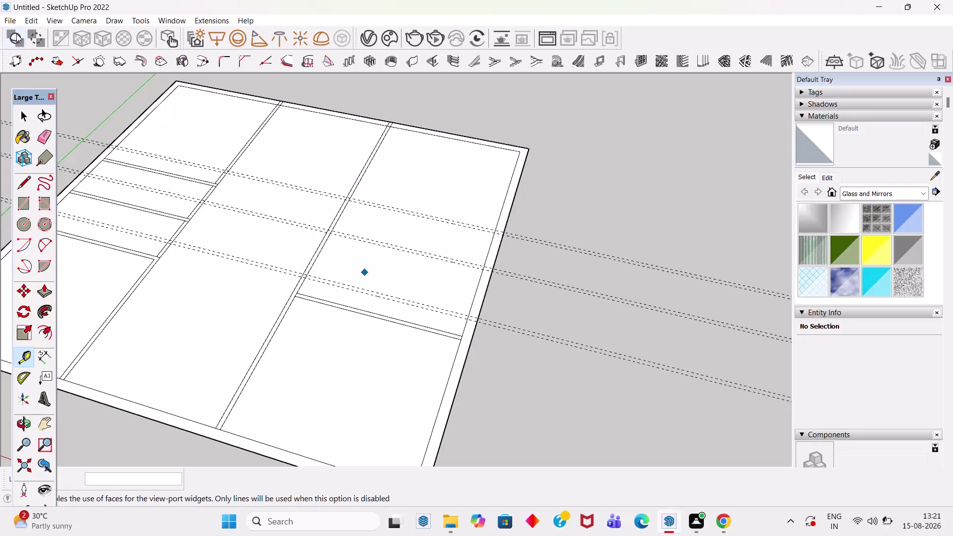
Choose File > Import, bringing up the Import window on the Pictures folder.
click(16, 22)
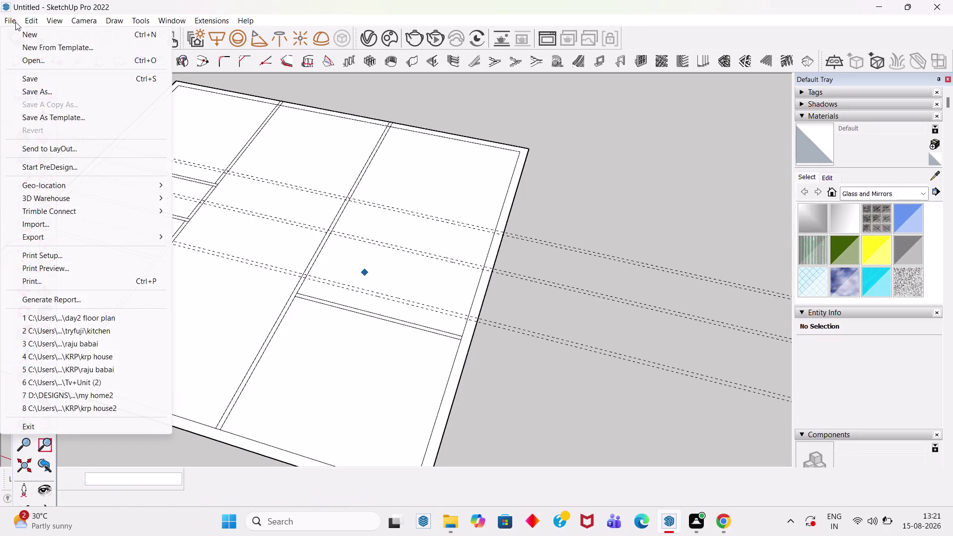
click(53, 225)
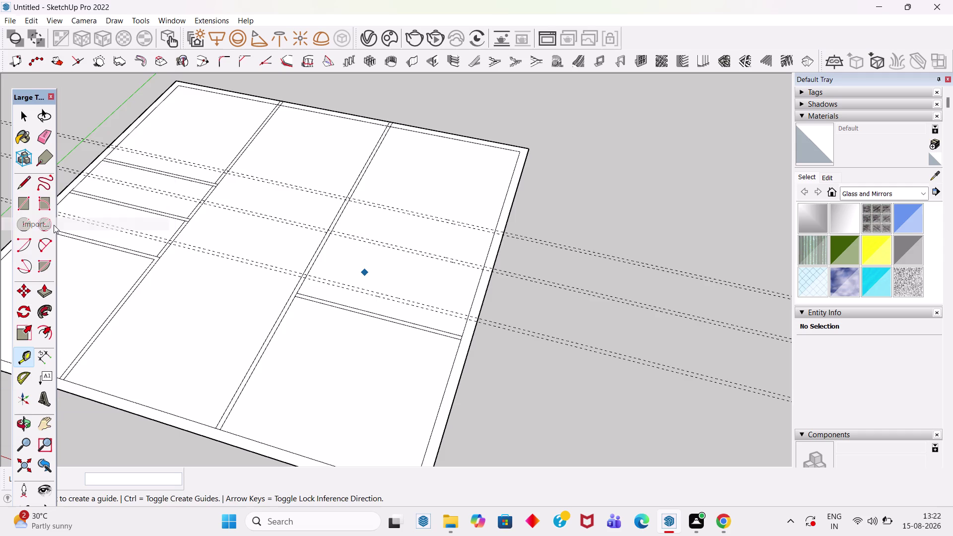
click(344, 264)
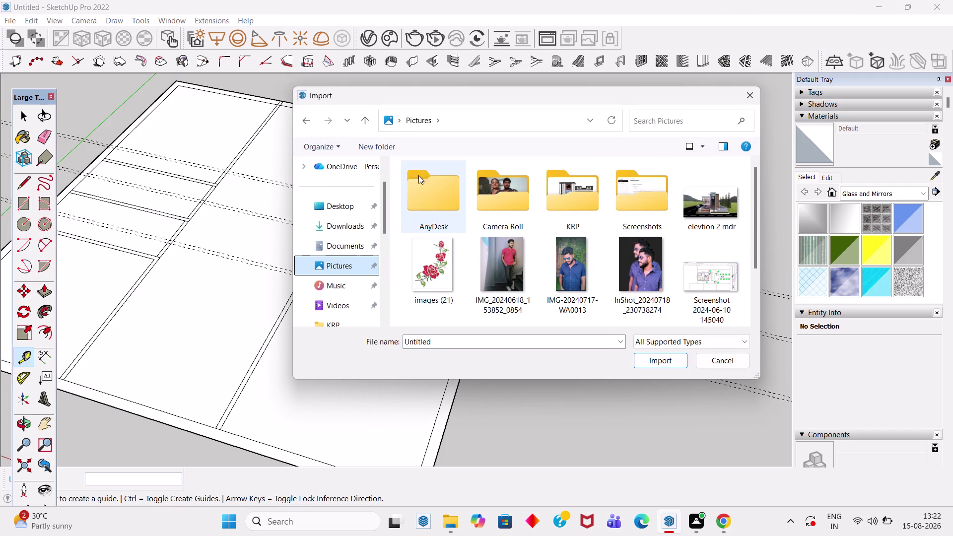
Browse through the files in the Downloads folder.
click(341, 224)
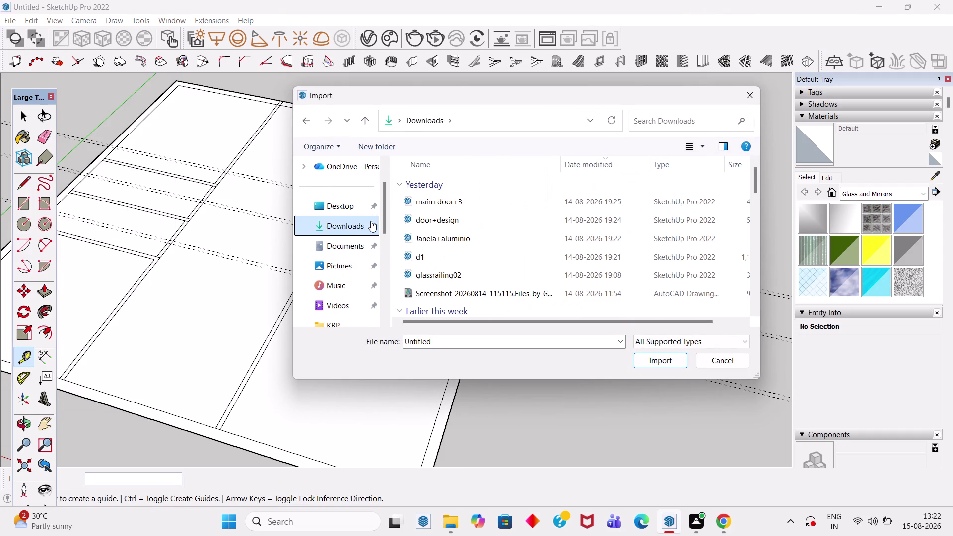
scroll(down, 3)
scroll(down, 3)
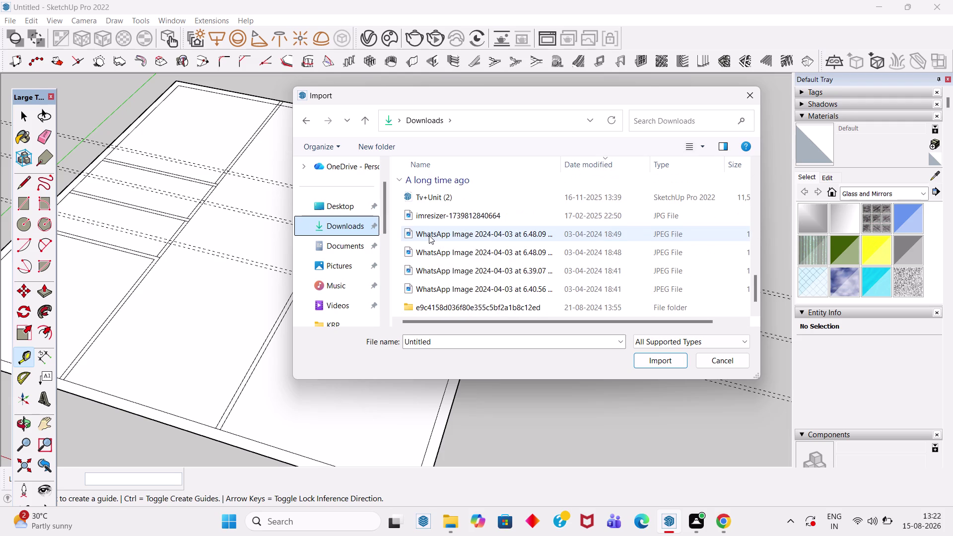
scroll(down, 3)
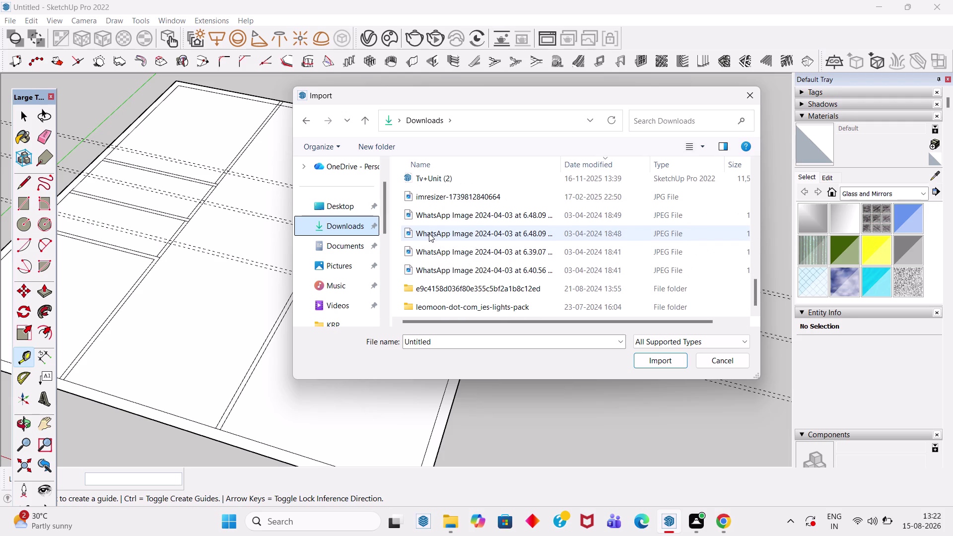
scroll(up, 3)
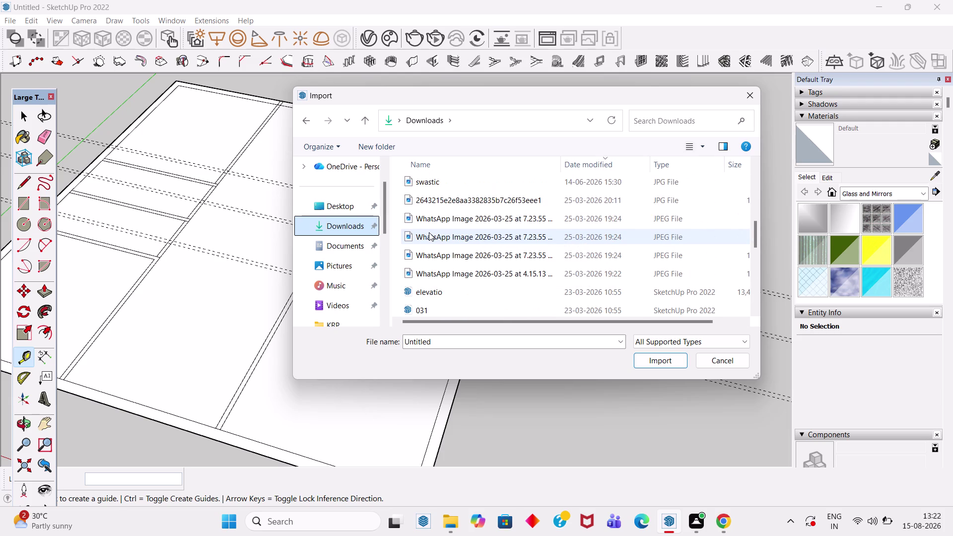
scroll(up, 3)
scroll(down, 3)
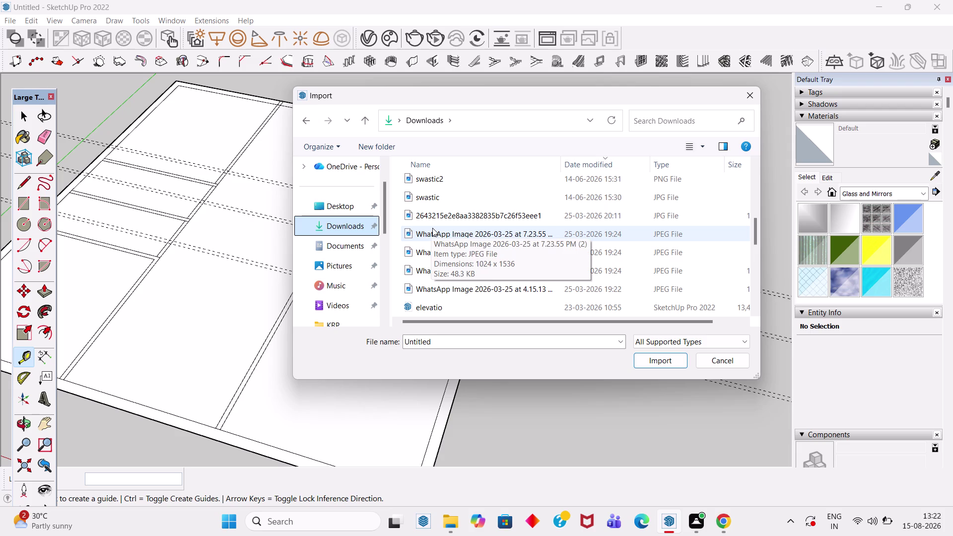
Scroll the list and switch the Import window to the Documents folder.
scroll(up, 3)
scroll(up, 3)
scroll(up, 3)
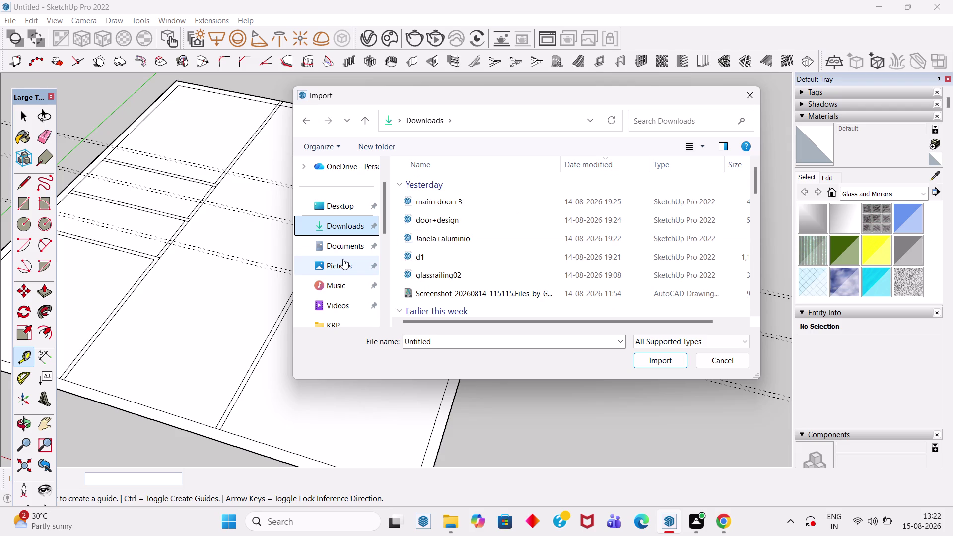
scroll(down, 3)
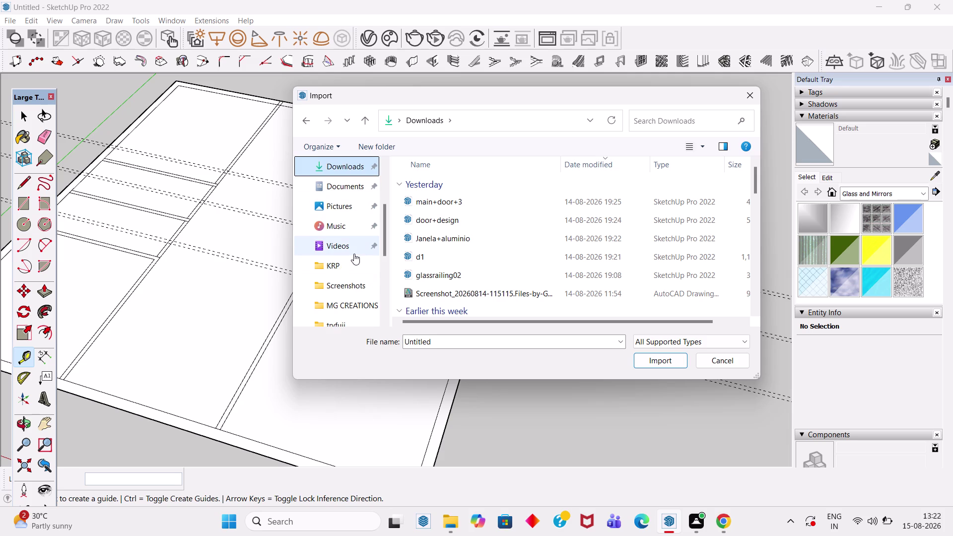
click(342, 190)
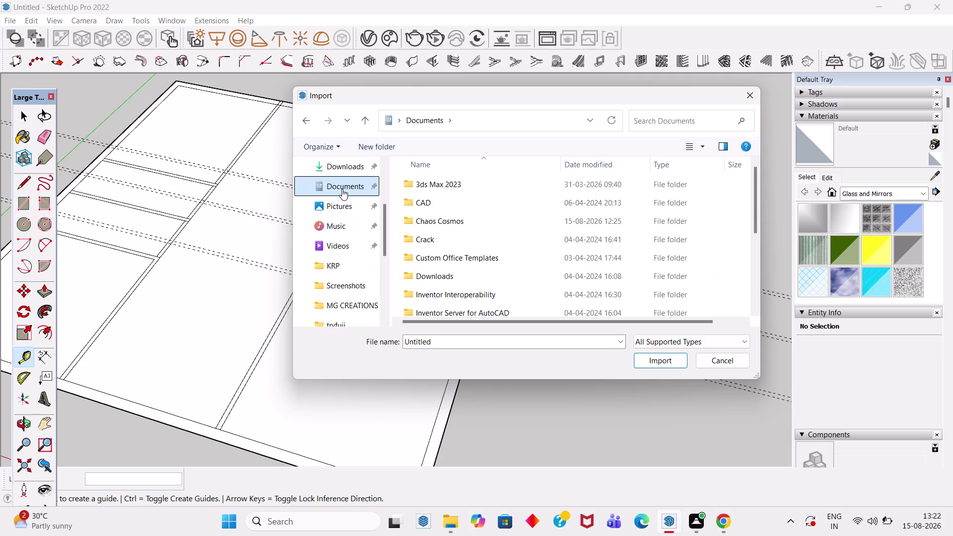
Scroll through Documents and open its Downloads subfolder.
scroll(down, 3)
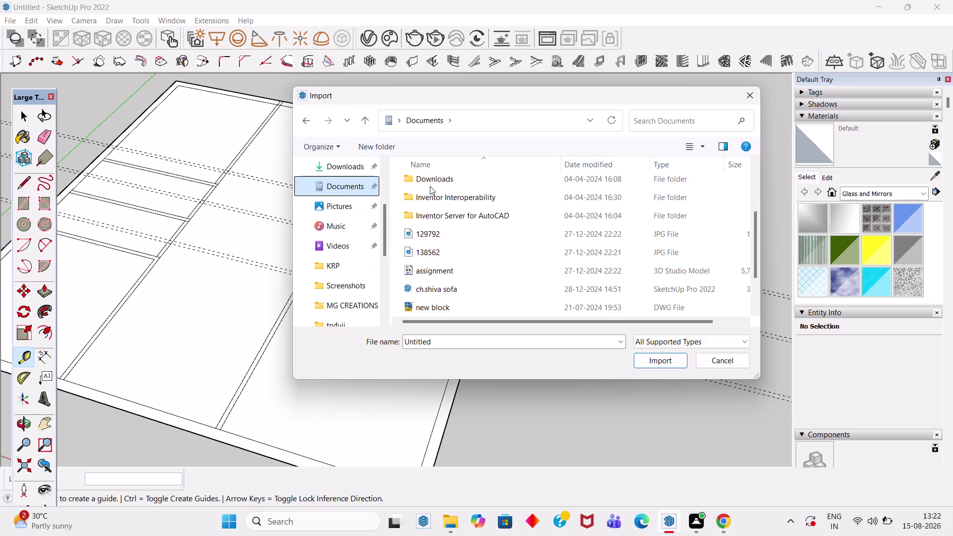
scroll(down, 3)
scroll(down, 3)
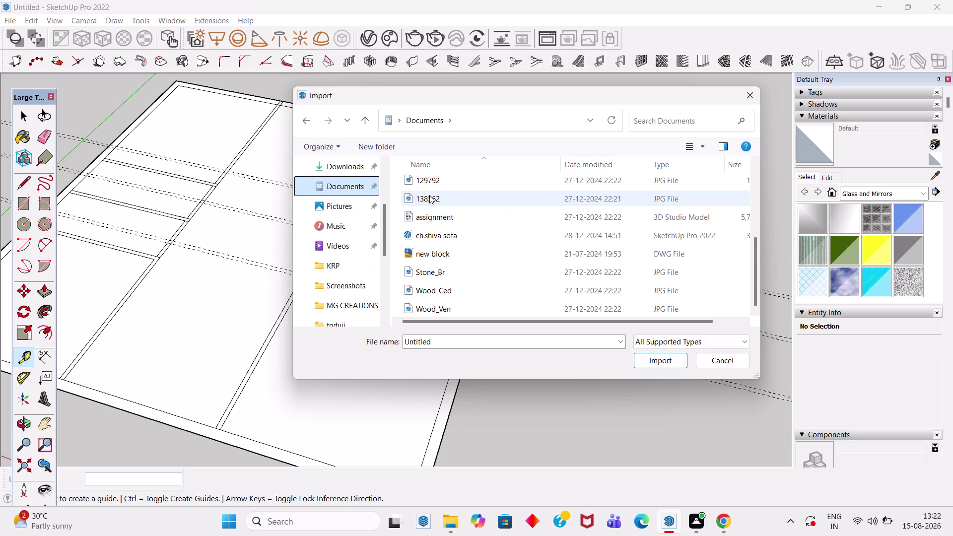
scroll(down, 3)
scroll(up, 3)
scroll(up, 3)
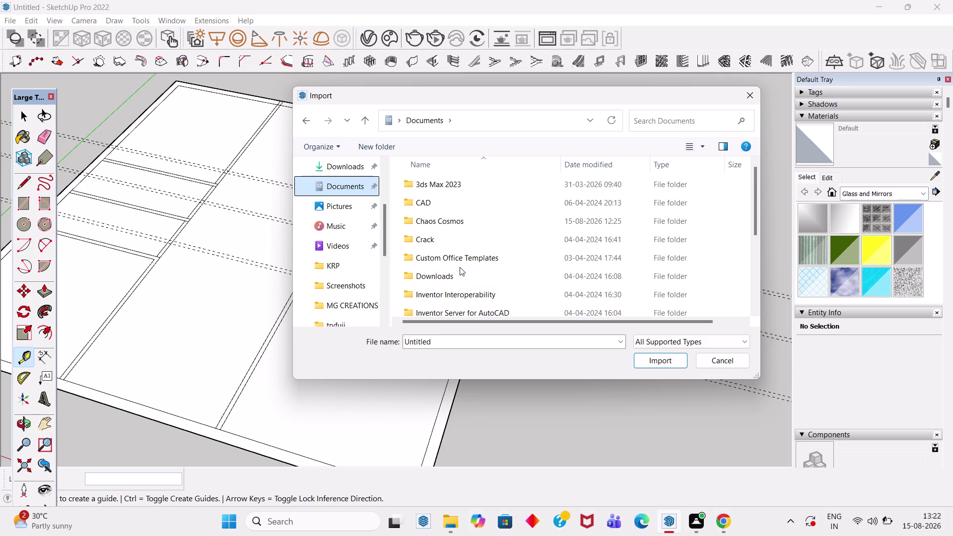
scroll(up, 3)
double_click(447, 278)
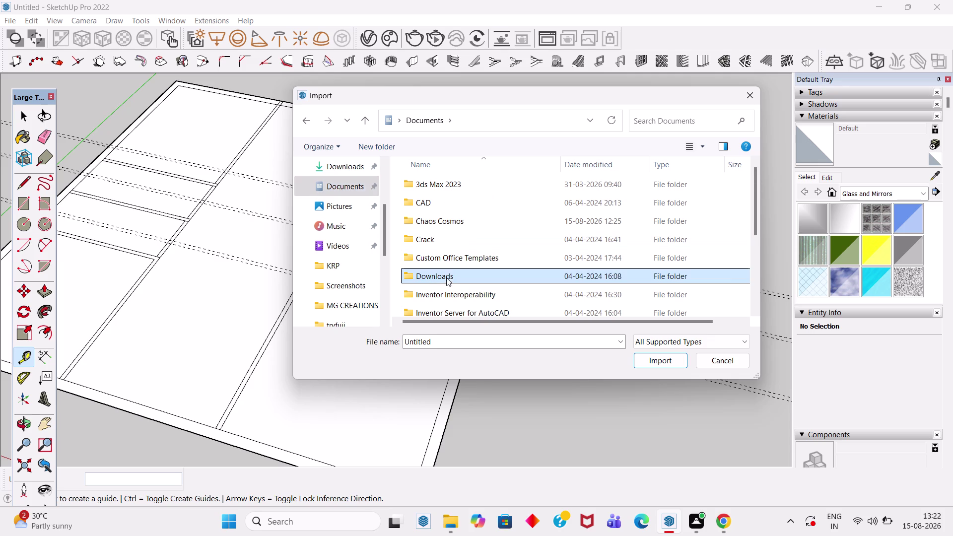
Go back and open the main Downloads folder.
scroll(up, 3)
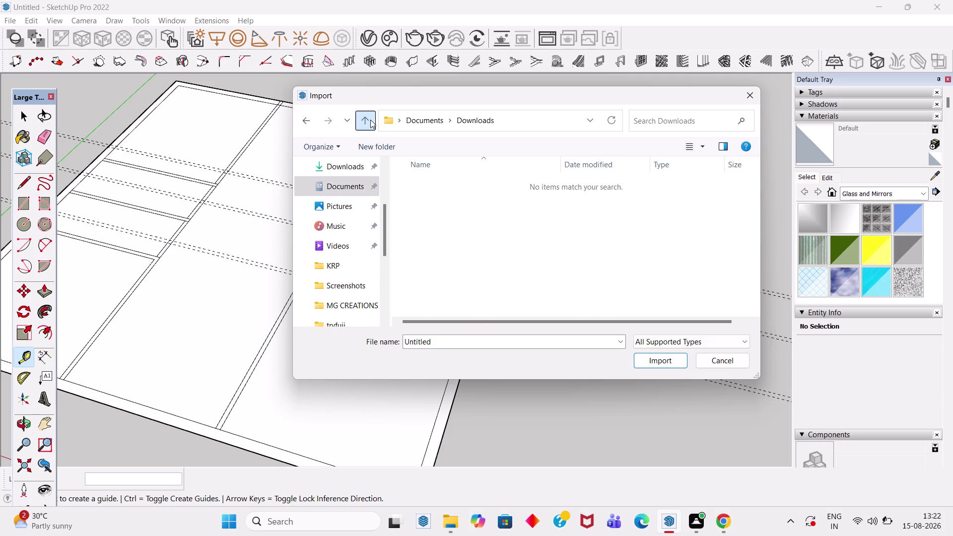
click(370, 120)
click(370, 120)
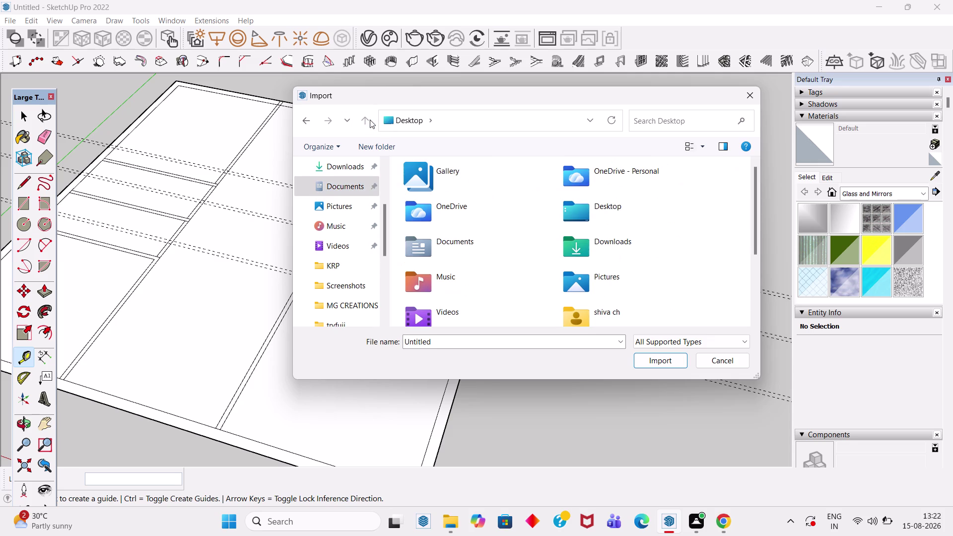
click(626, 244)
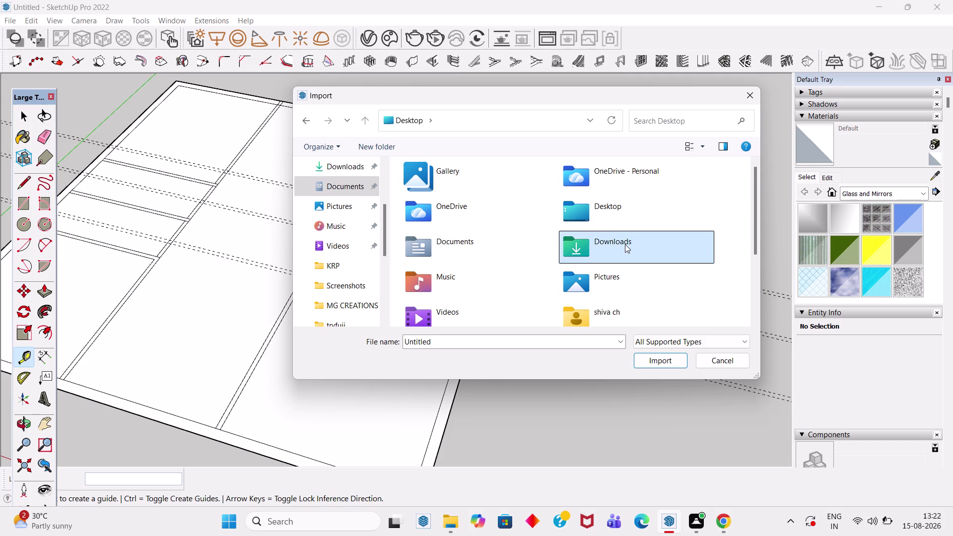
double_click(626, 245)
Return to Documents, then switch to the Pictures folder.
scroll(up, 3)
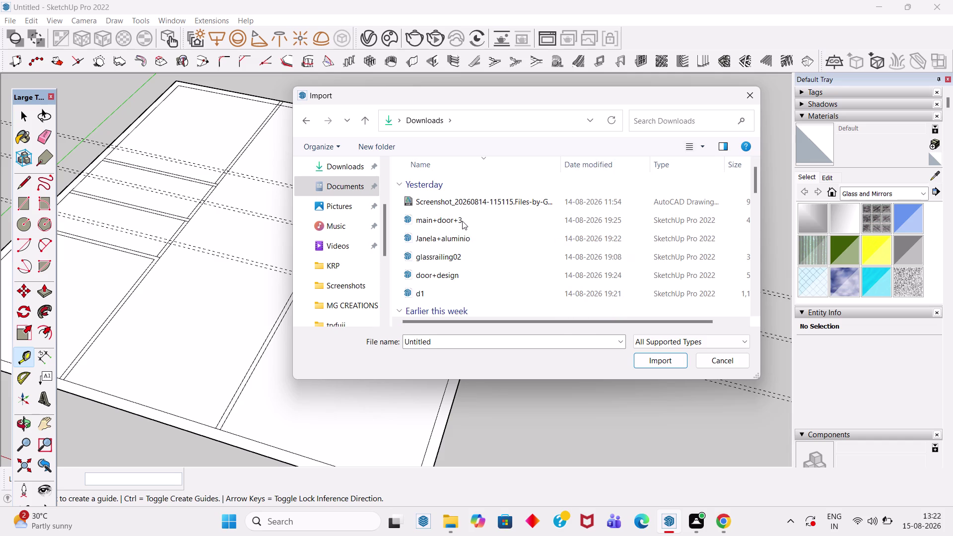
click(306, 124)
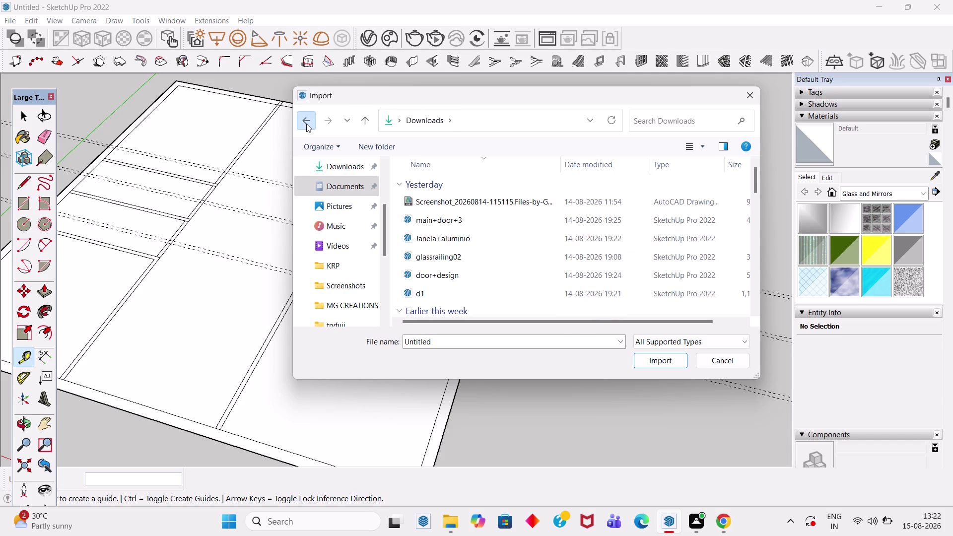
click(307, 124)
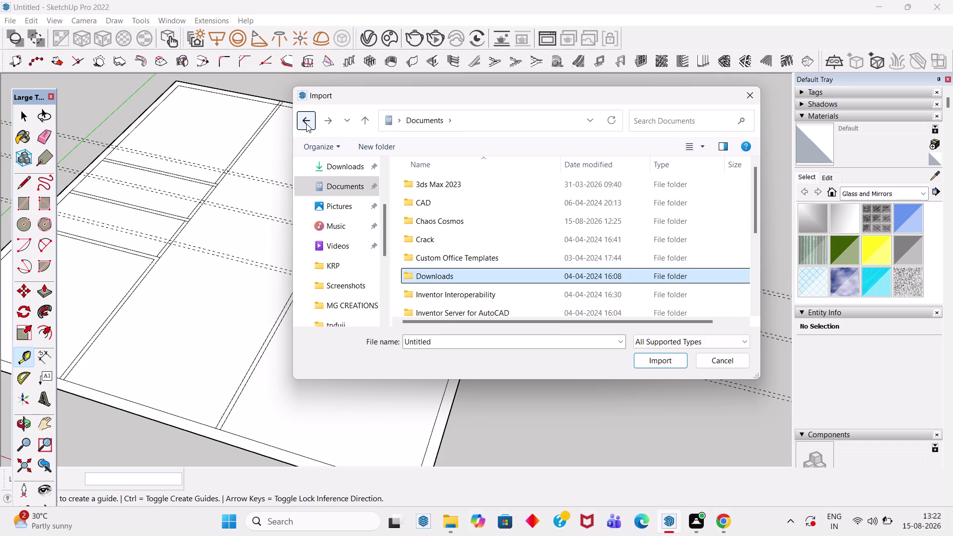
click(343, 207)
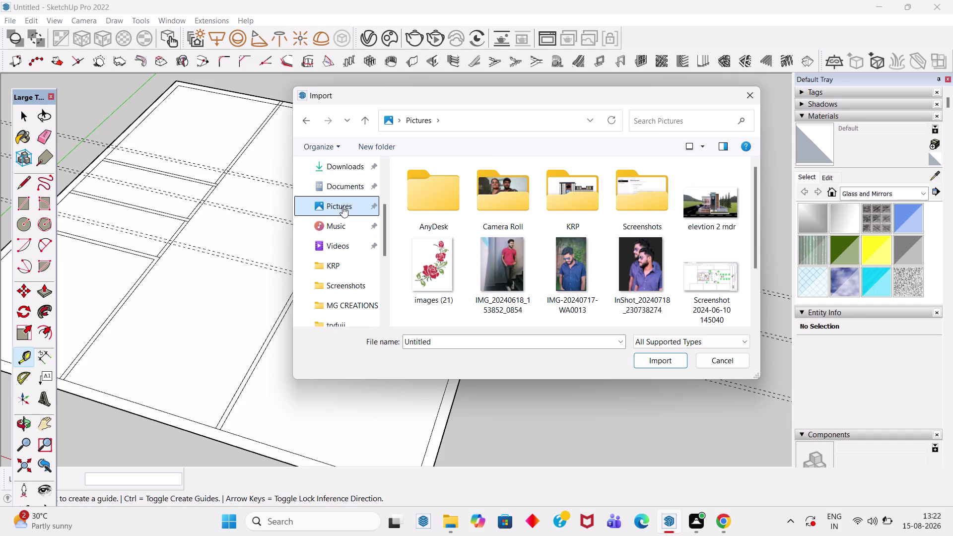
Open the Screenshots folder, select a screenshot, then cancel the Import dialog.
double_click(456, 193)
click(370, 119)
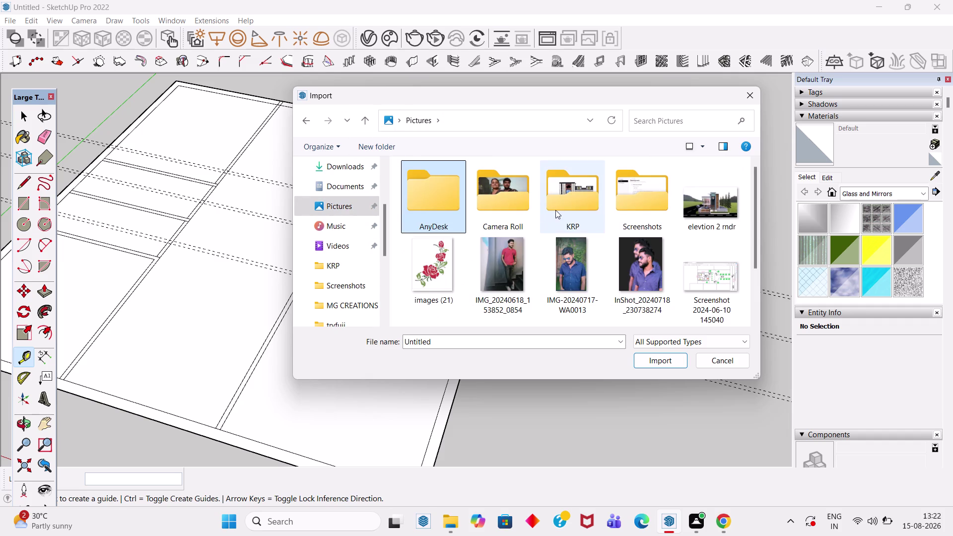
double_click(636, 211)
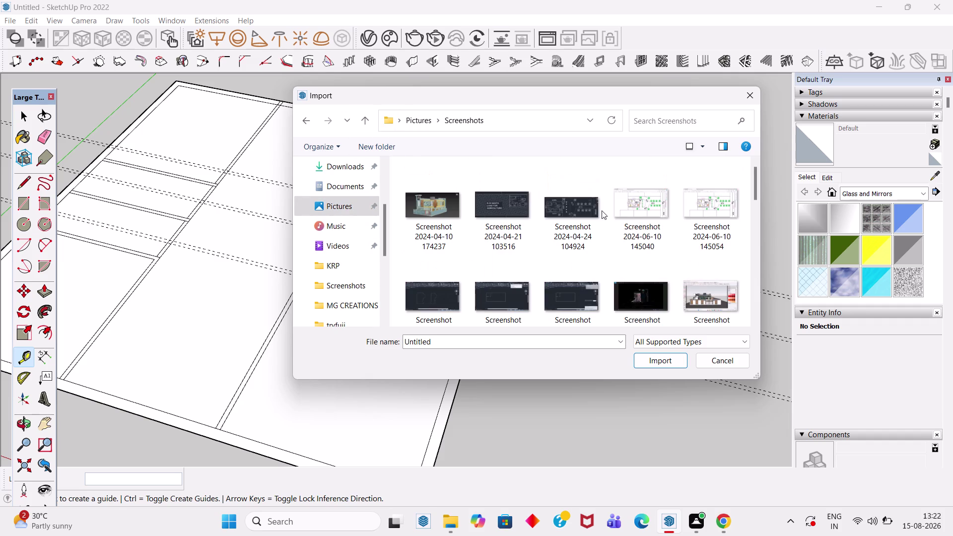
click(654, 222)
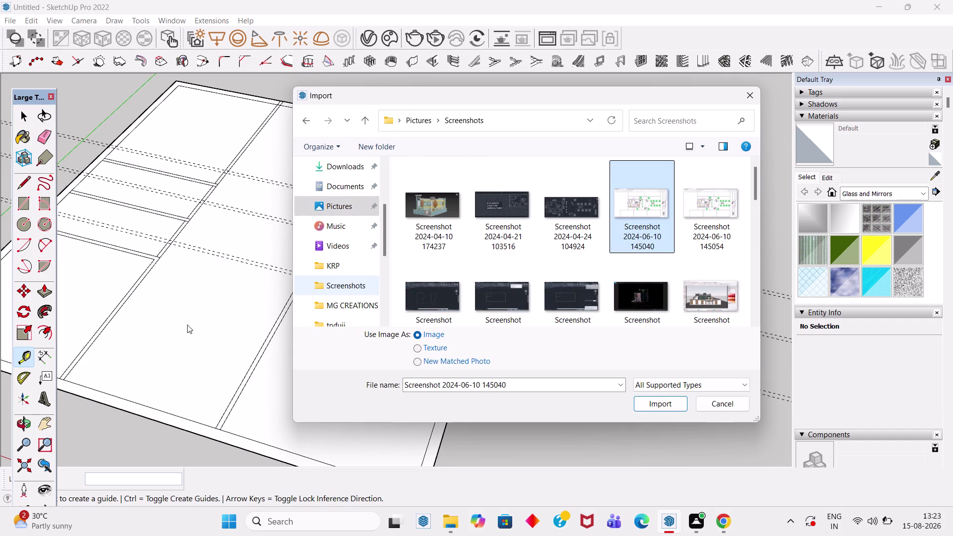
click(751, 92)
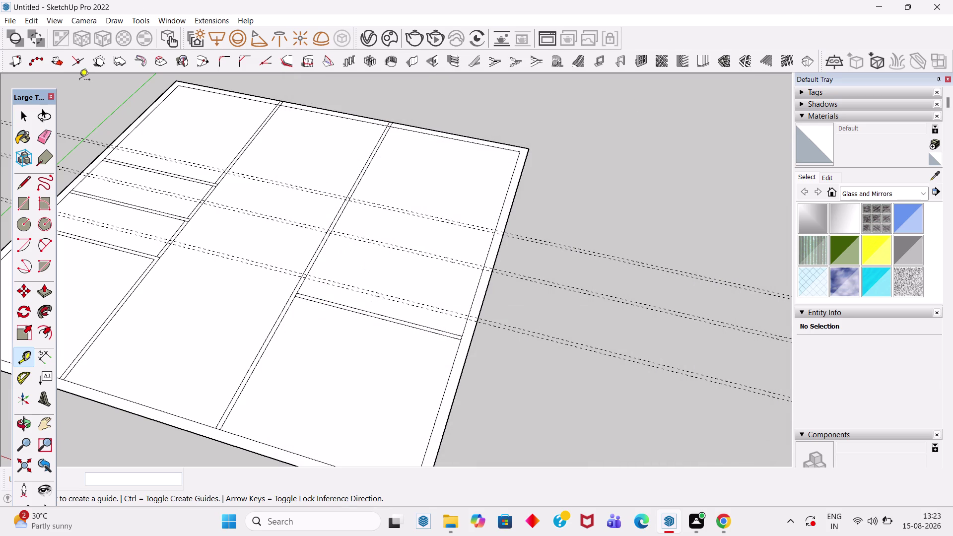
click(4, 20)
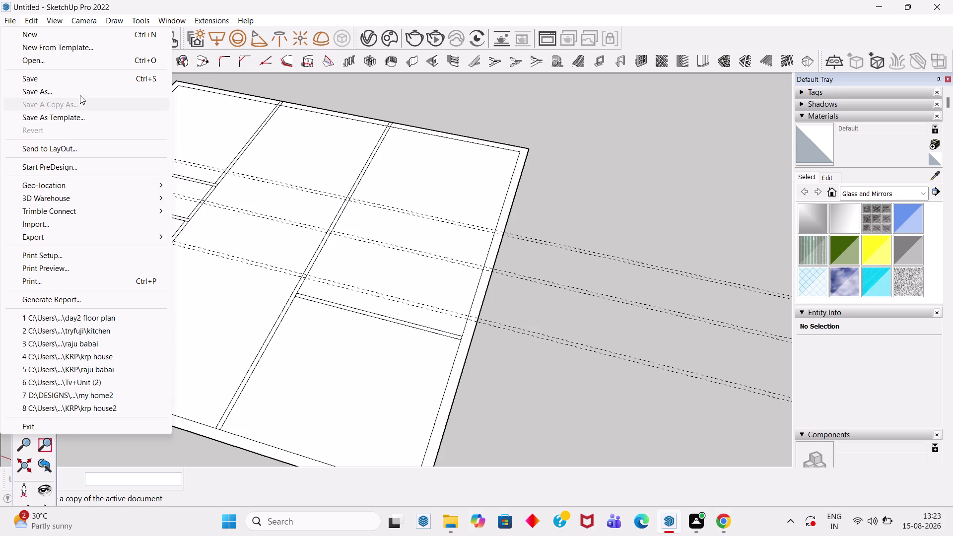
Choose Open from the File menu, showing the Open window on Documents.
click(111, 59)
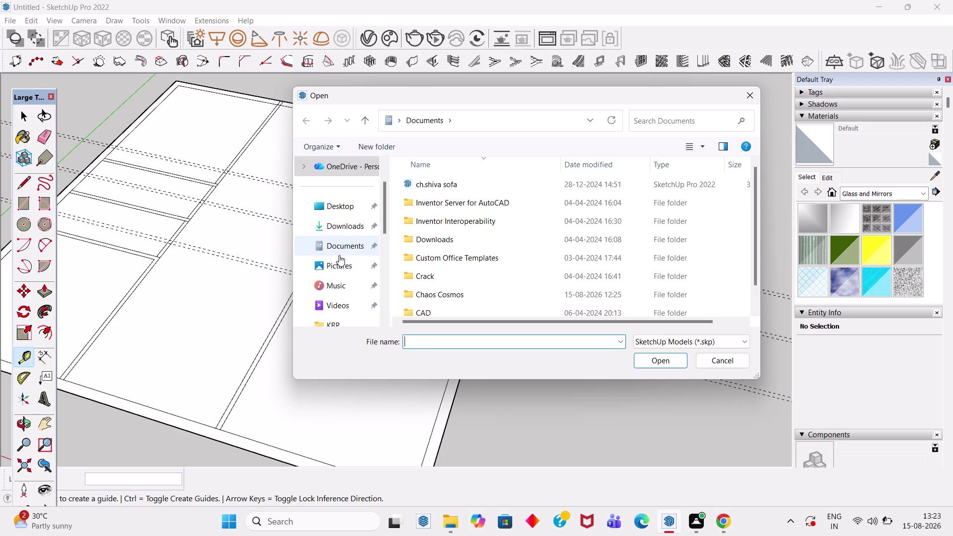
Browse Pictures, Camera Roll and KRP, then close the Open window unopened.
click(338, 262)
double_click(513, 208)
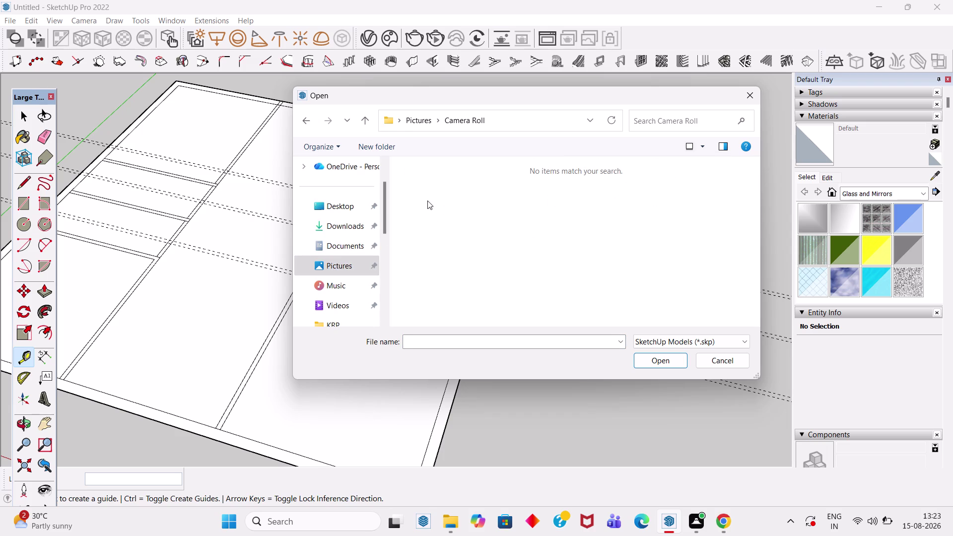
click(371, 122)
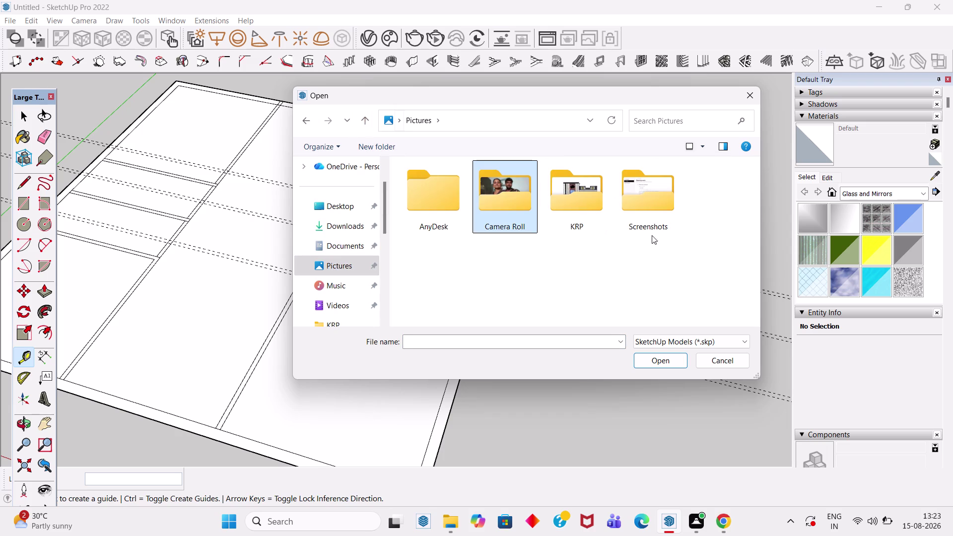
double_click(584, 207)
scroll(down, 3)
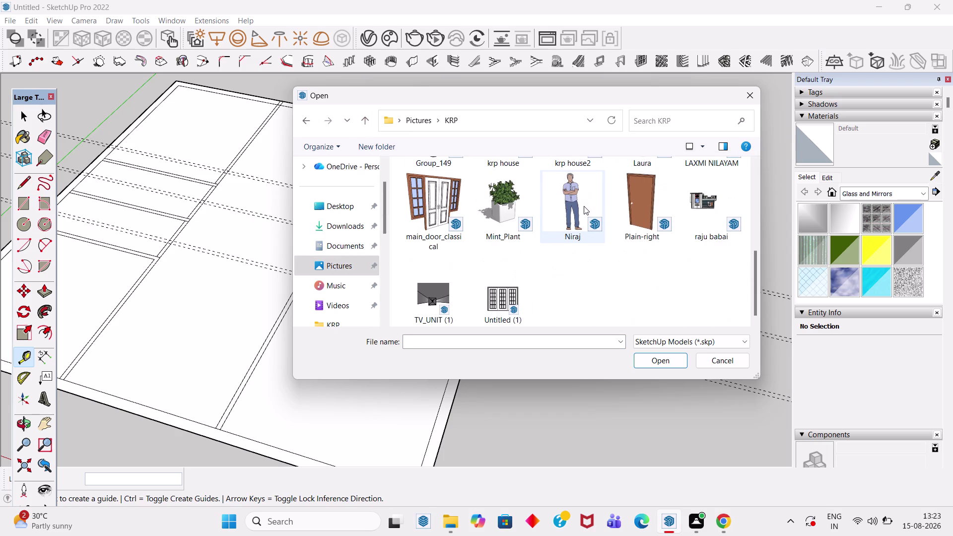
scroll(down, 3)
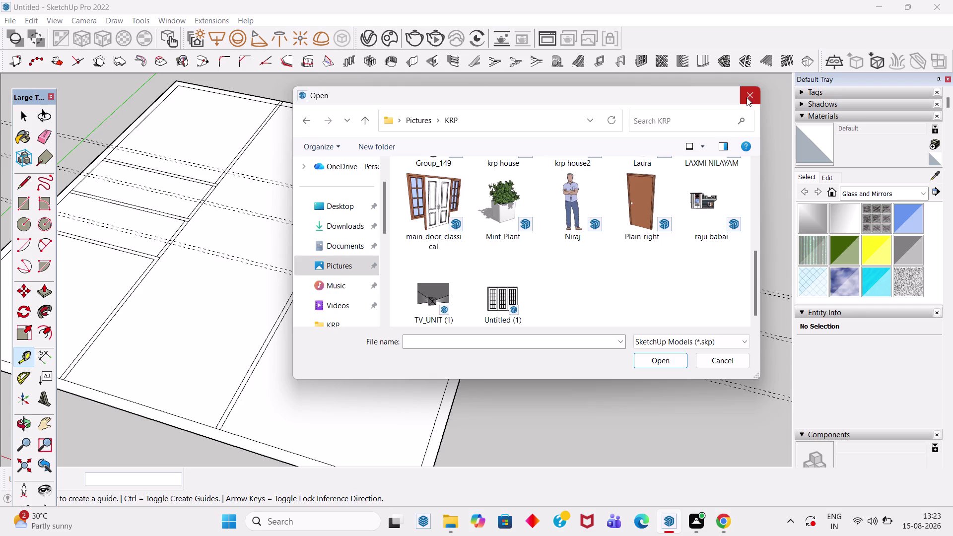
click(747, 98)
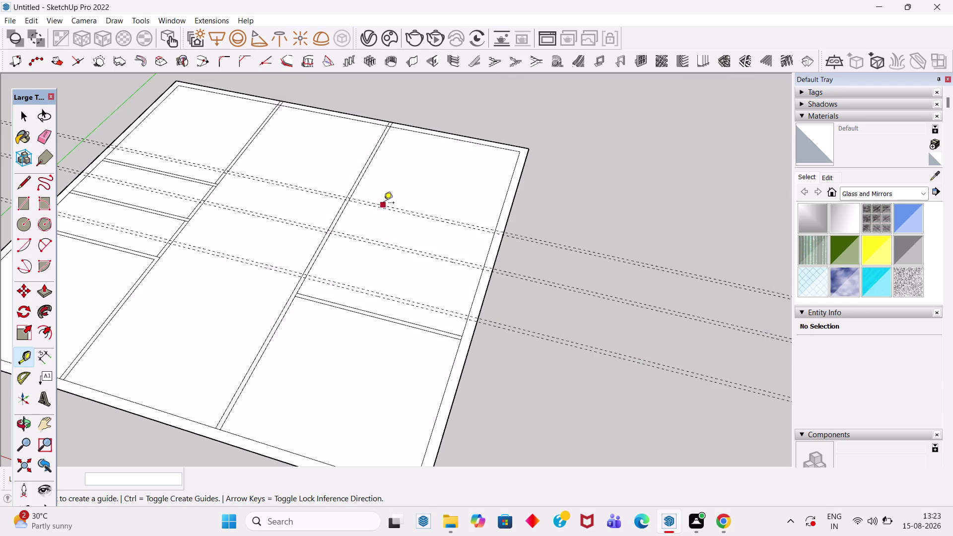